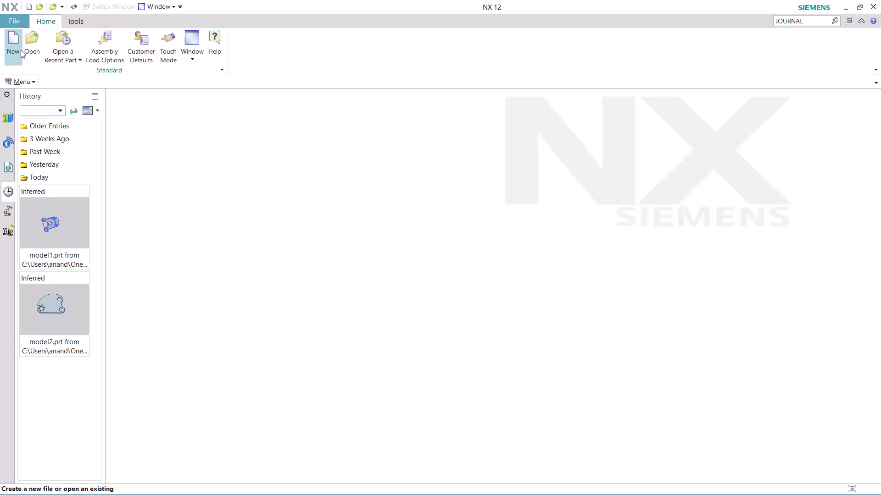
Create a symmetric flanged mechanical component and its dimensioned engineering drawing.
Create a new millimetre part, model3.prt, from the Model template.
click(17, 44)
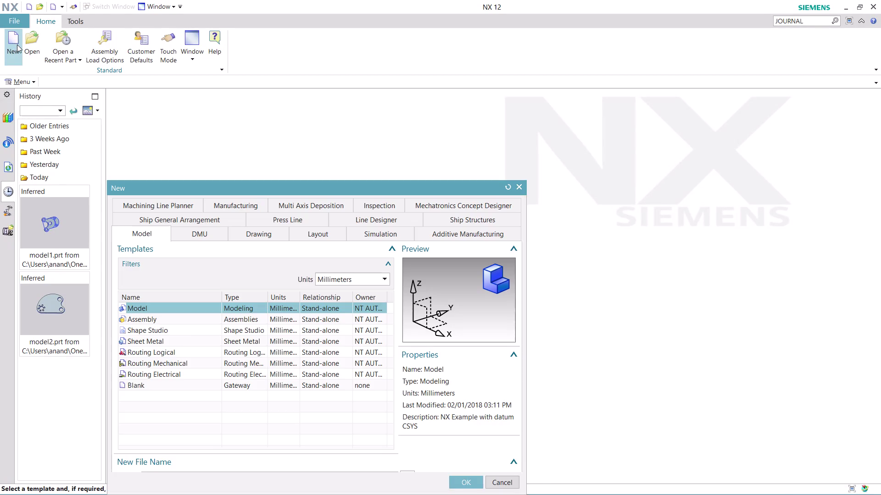
click(471, 482)
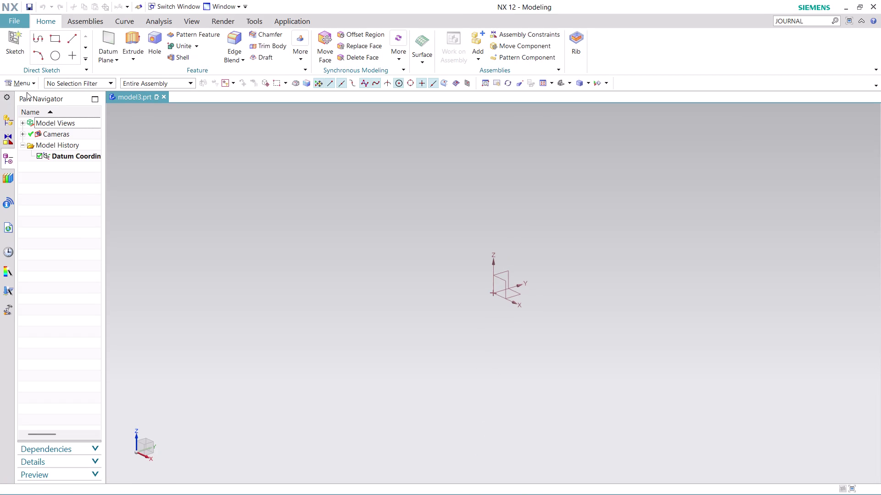
click(26, 79)
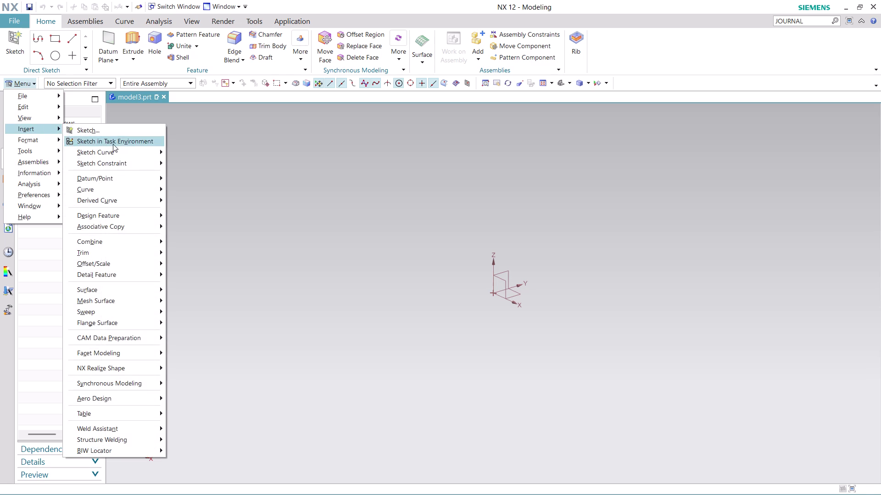
Create sketch SKETCH_000 on the datum XY plane with the default direction and origin.
click(113, 145)
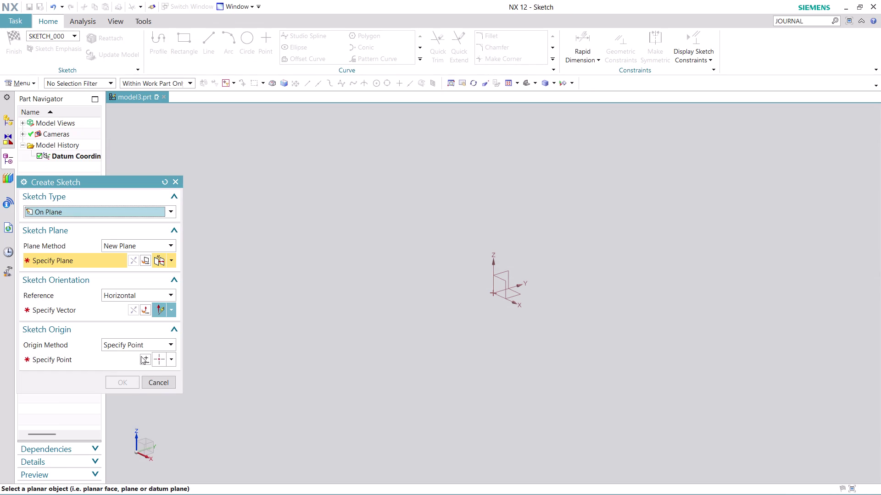
click(511, 295)
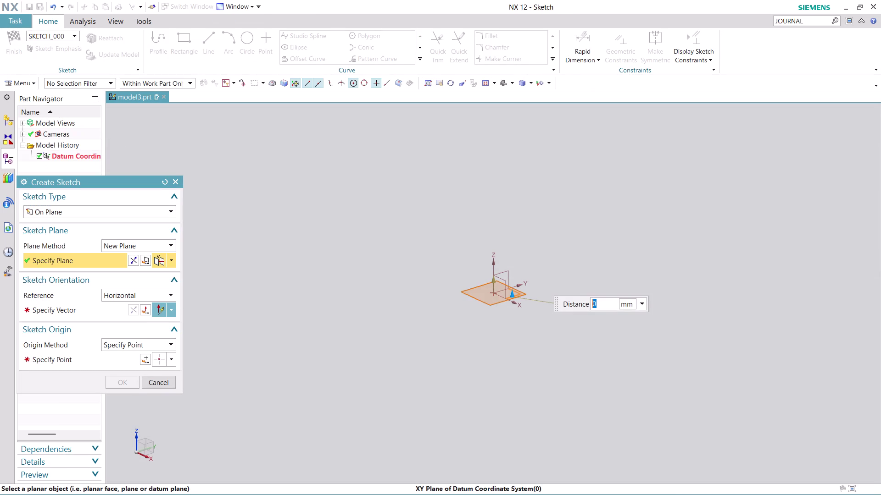
click(102, 309)
click(515, 287)
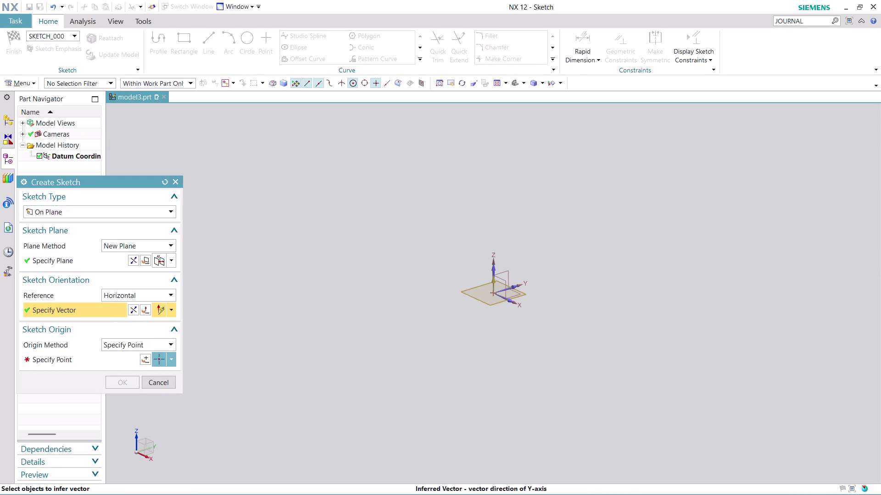
click(147, 359)
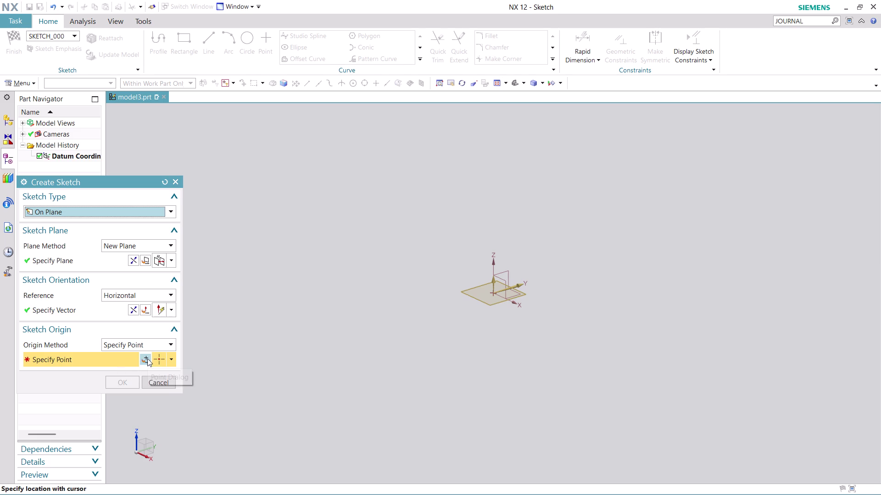
click(135, 373)
click(126, 379)
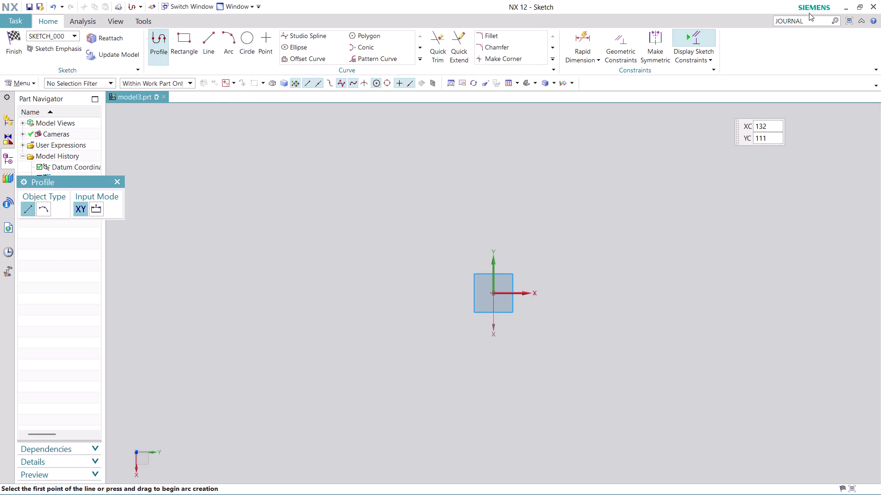
Find Record Journal via the JOURNAL command search and record to a file named MODEL 3.
drag(809, 21, 809, 25)
key(Return)
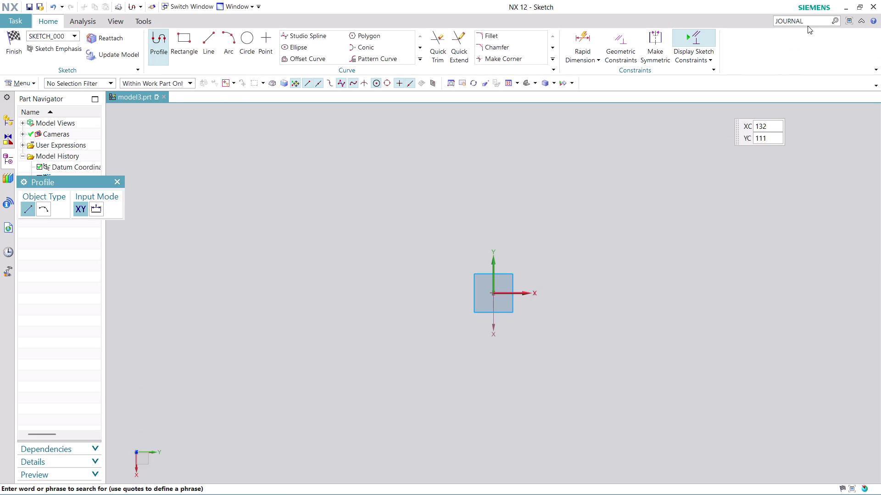
scroll(down, 3)
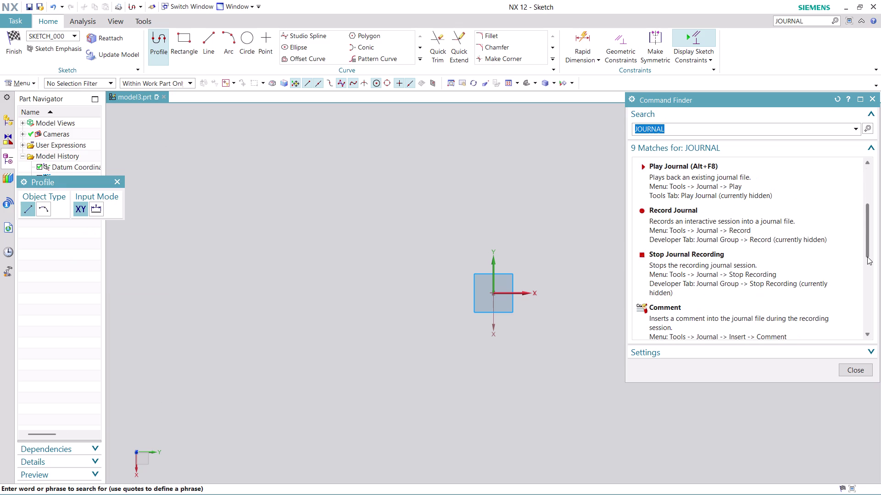
click(735, 228)
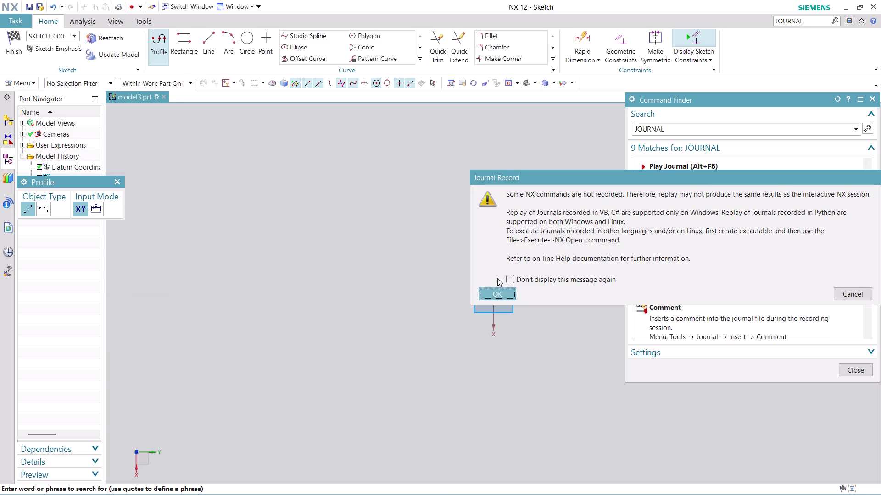
click(496, 293)
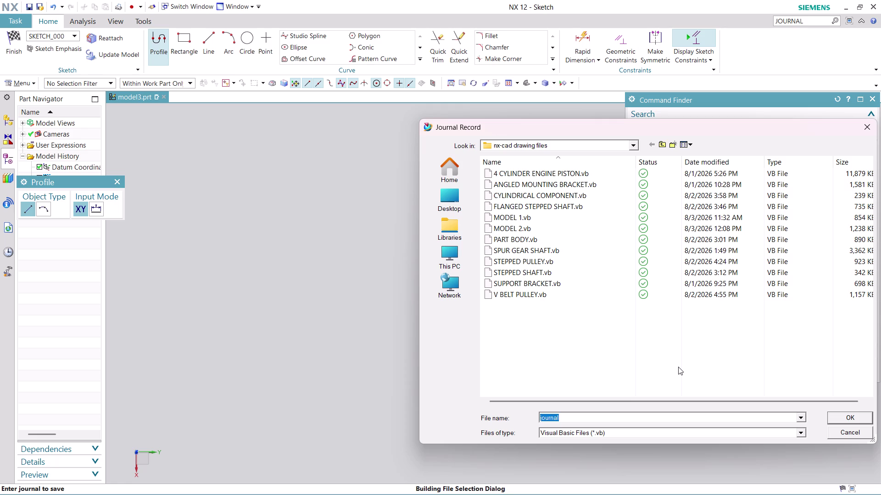
text(MOD)
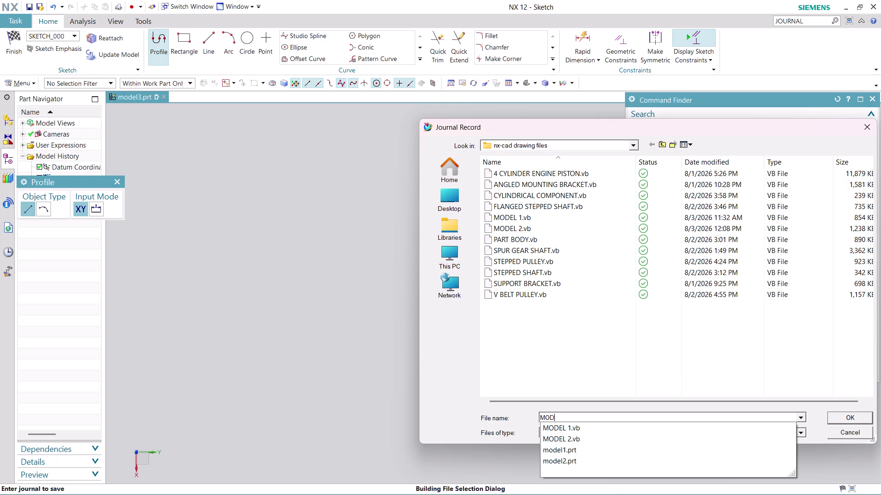
text(EL)
key(space)
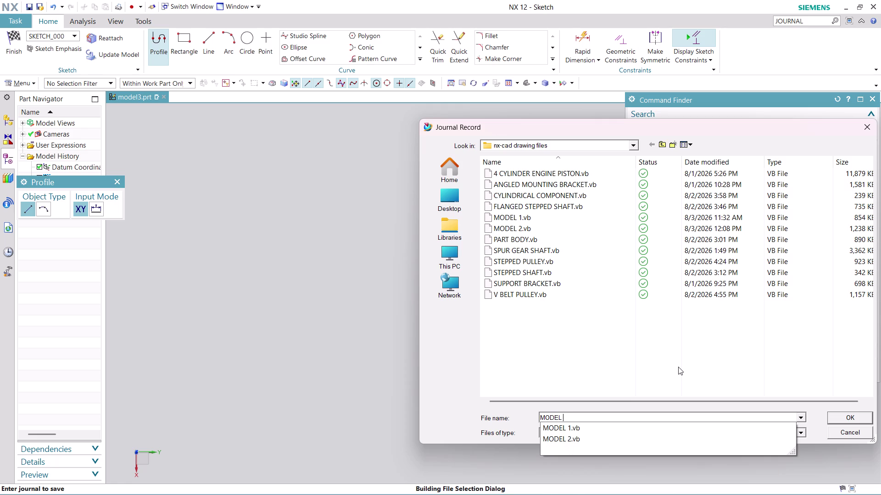
key(3)
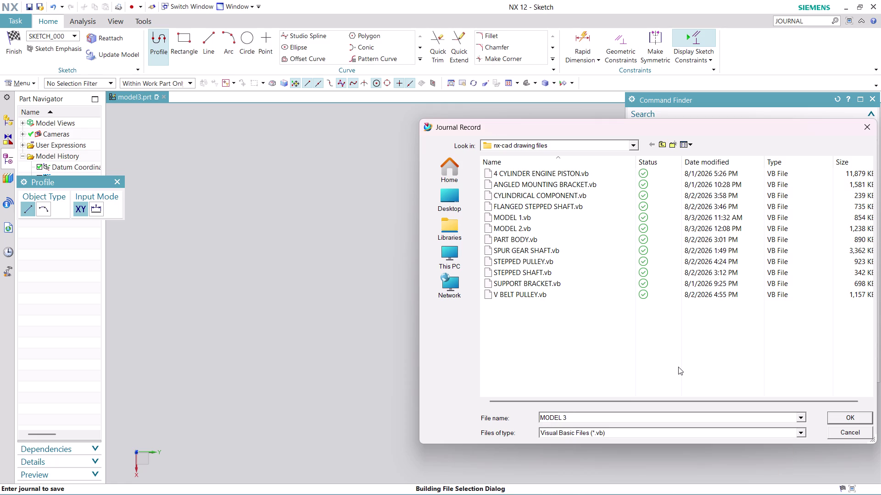
click(860, 420)
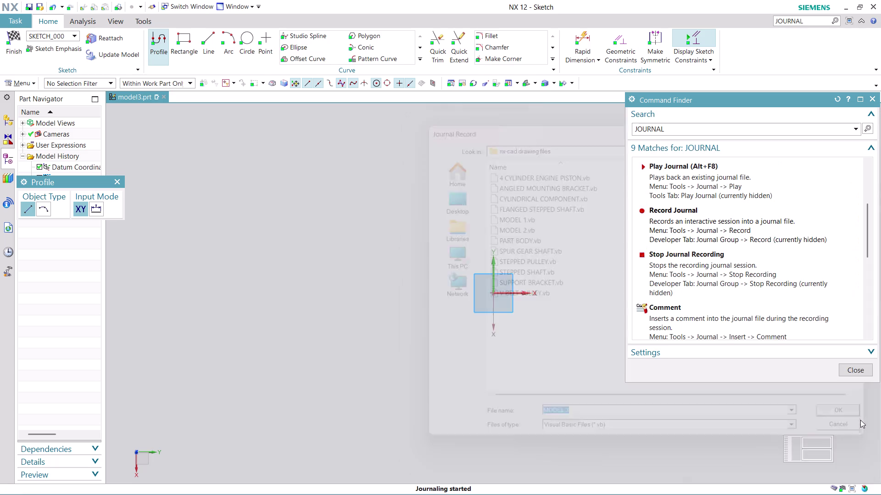
click(859, 369)
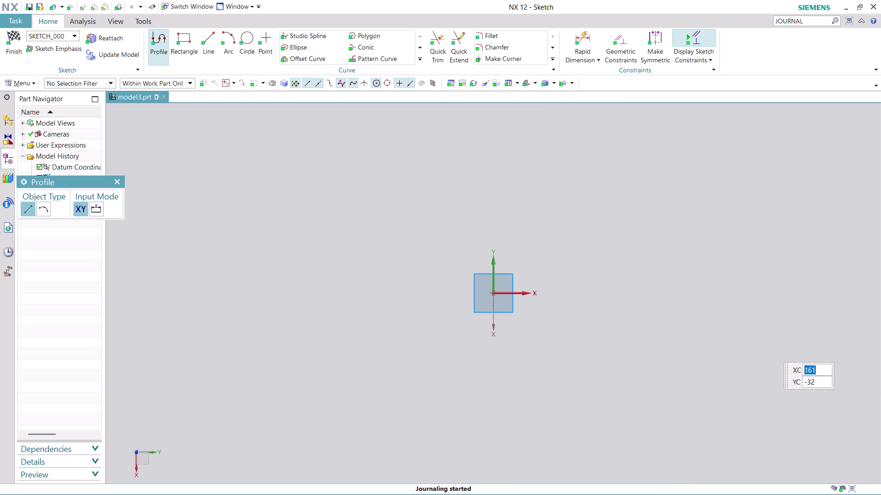
Activate the sketch Circle command, acknowledging the journal recording warning.
click(248, 41)
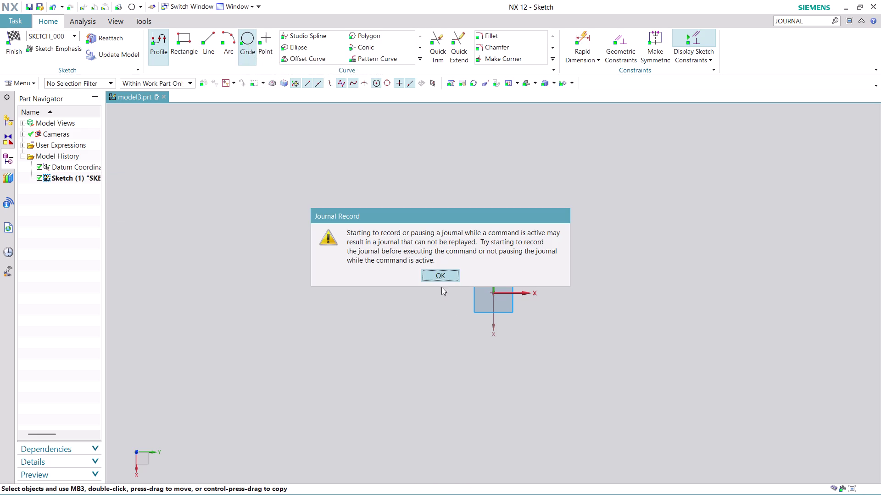
click(439, 273)
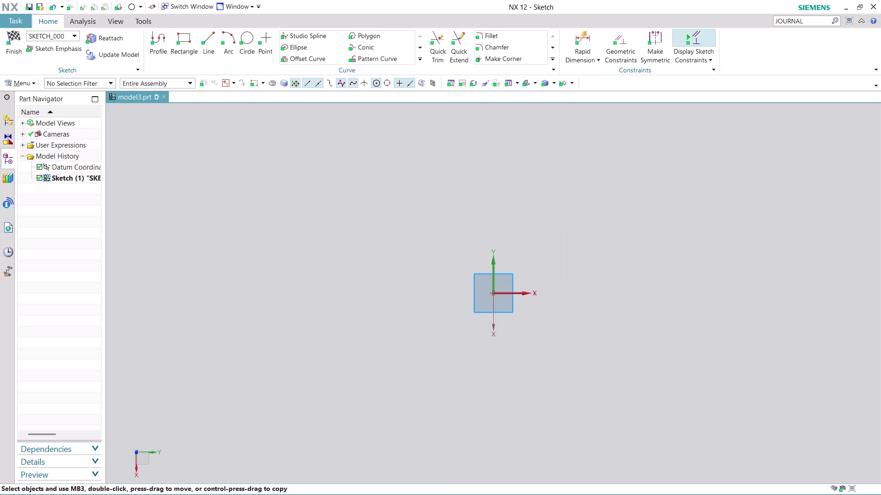
click(494, 294)
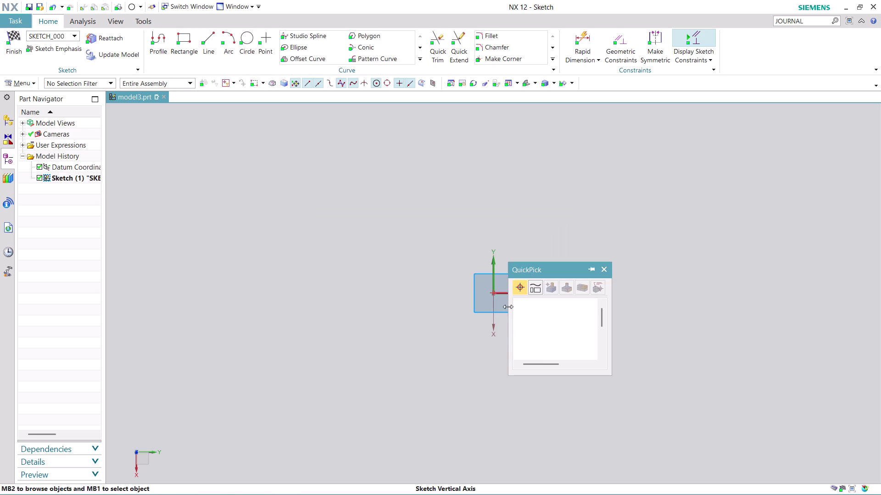
click(561, 304)
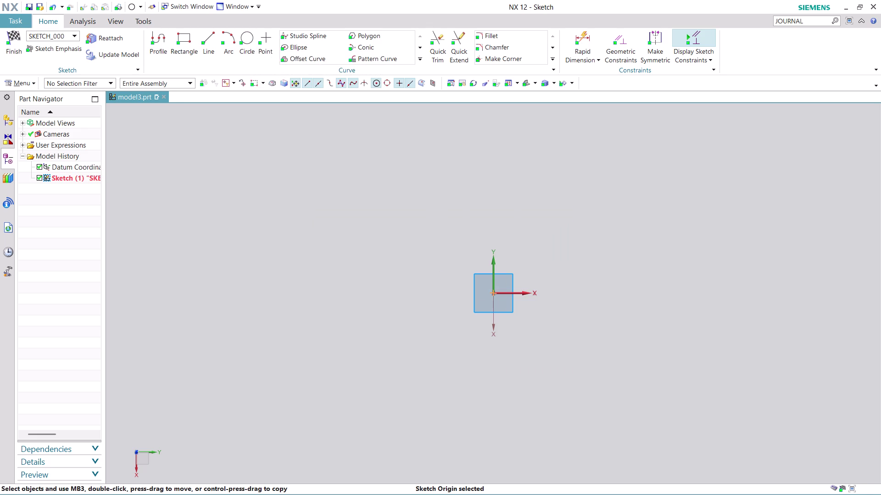
click(245, 37)
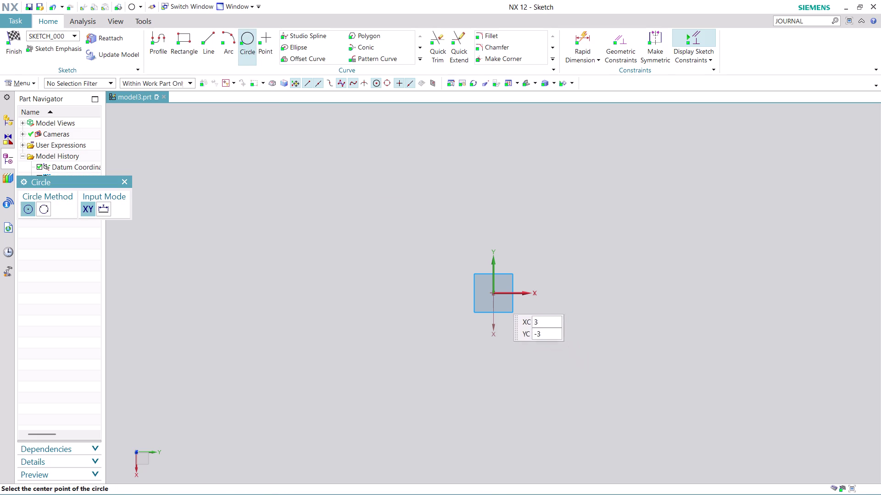
Draw a circle of diameter 26 centred on the sketch origin.
click(494, 293)
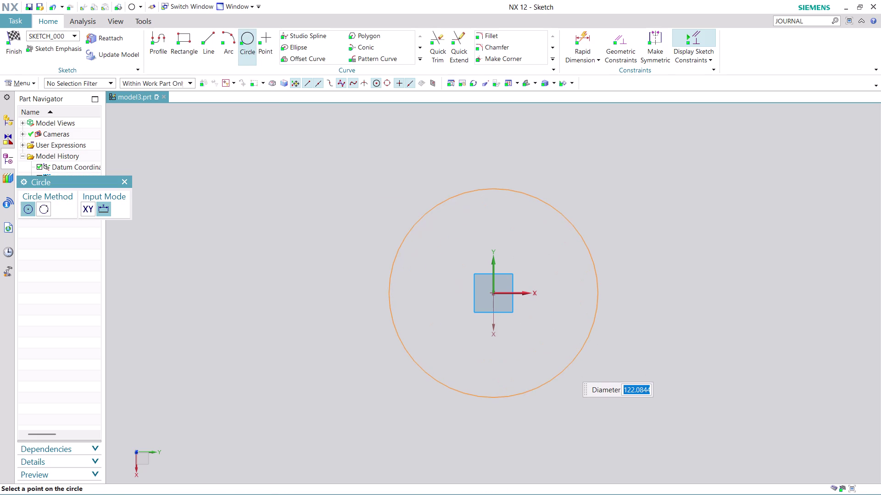
text(26)
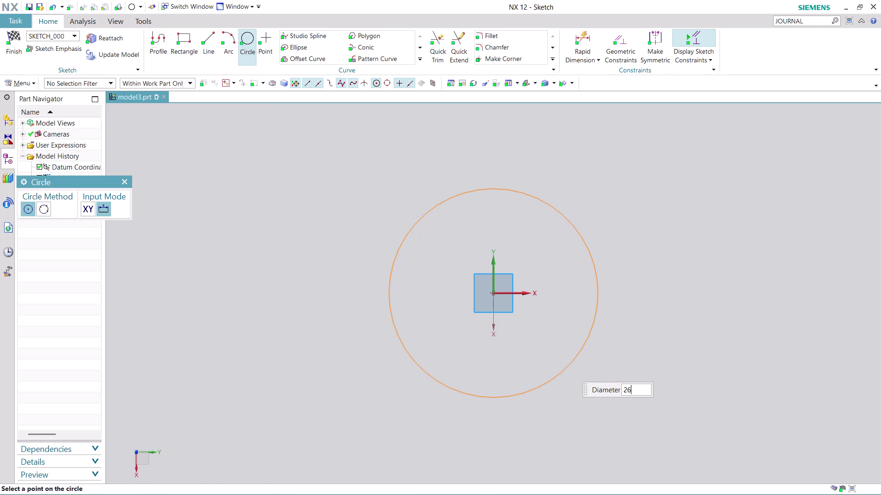
key(Return)
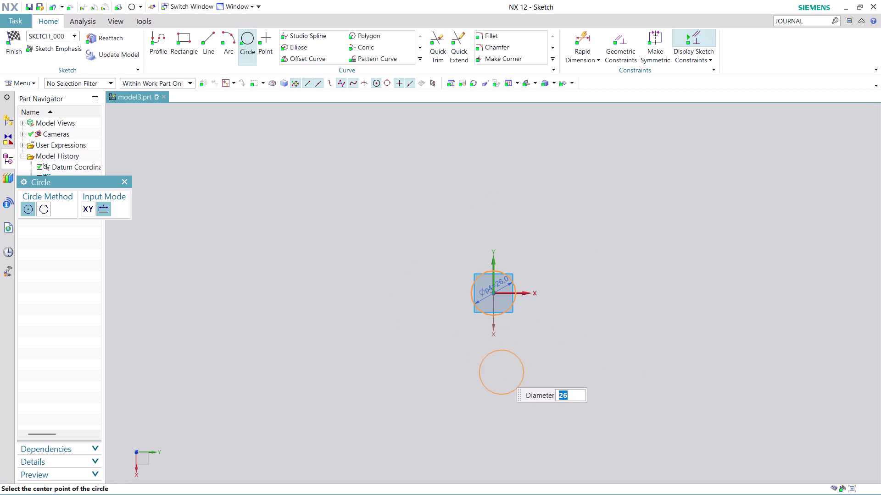
scroll(up, 3)
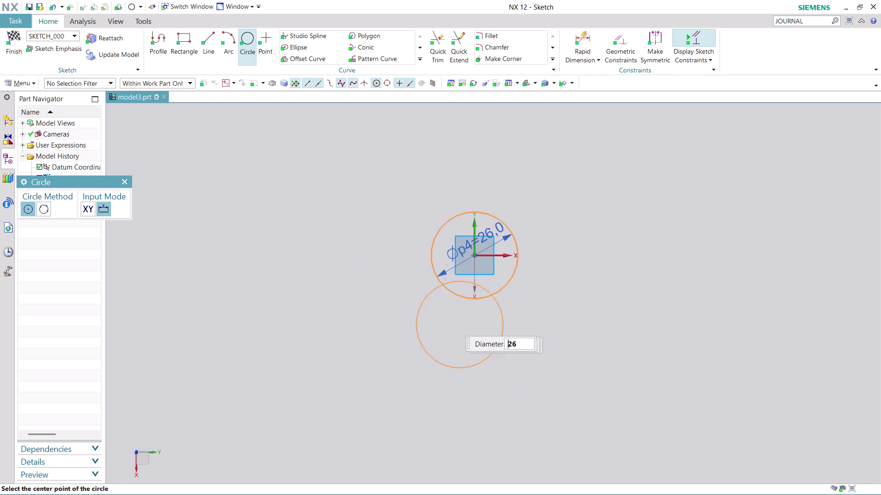
scroll(up, 3)
scroll(down, 3)
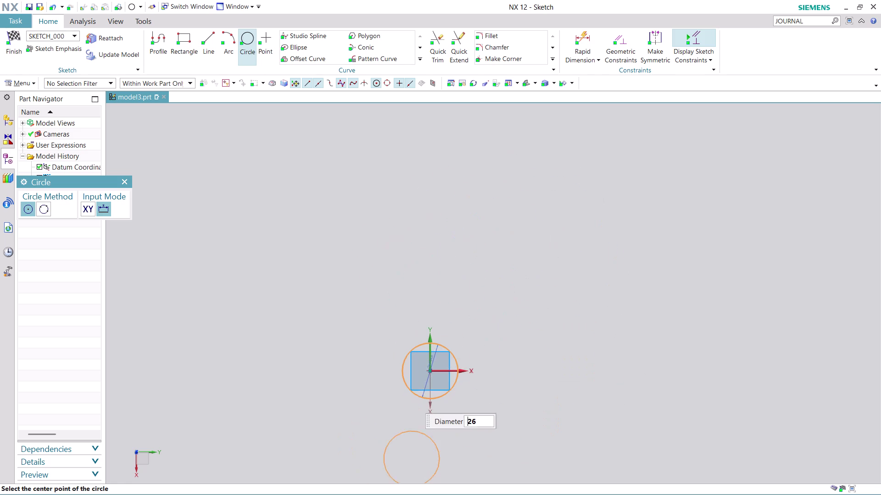
scroll(up, 3)
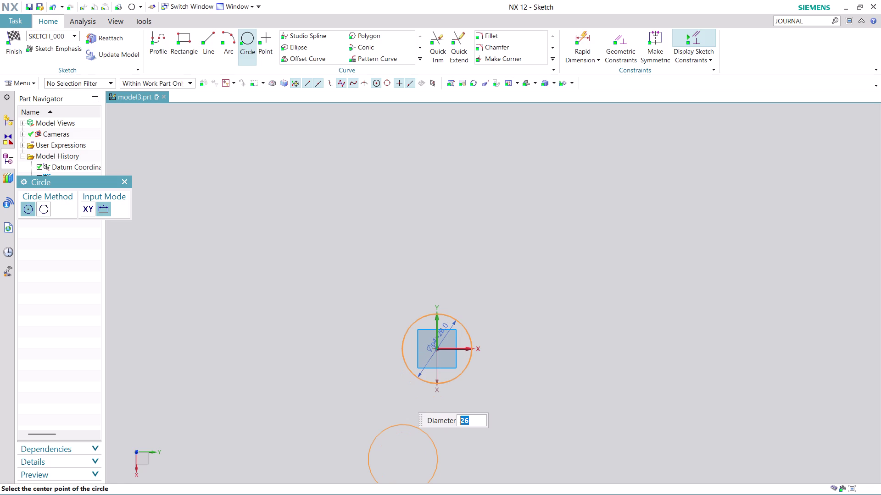
Clear the leftover preview, recentre the view, and start the second circle at the origin.
key(Escape)
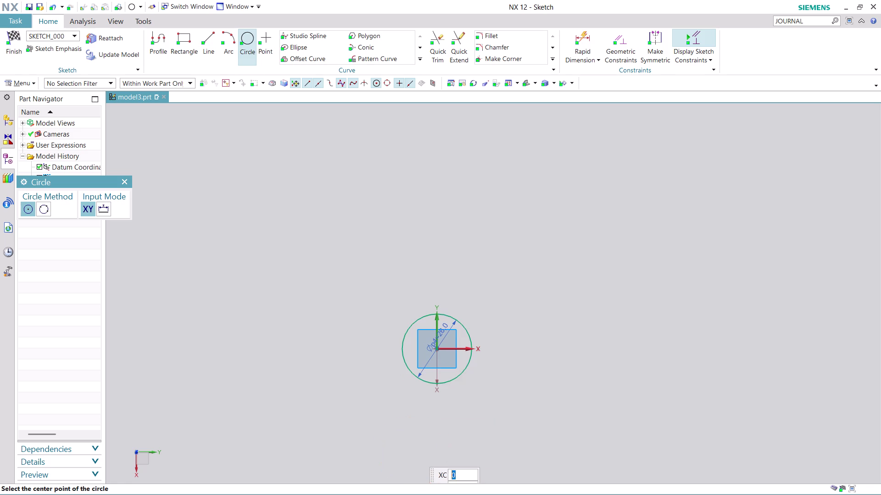
middle_drag(538, 428, 564, 278)
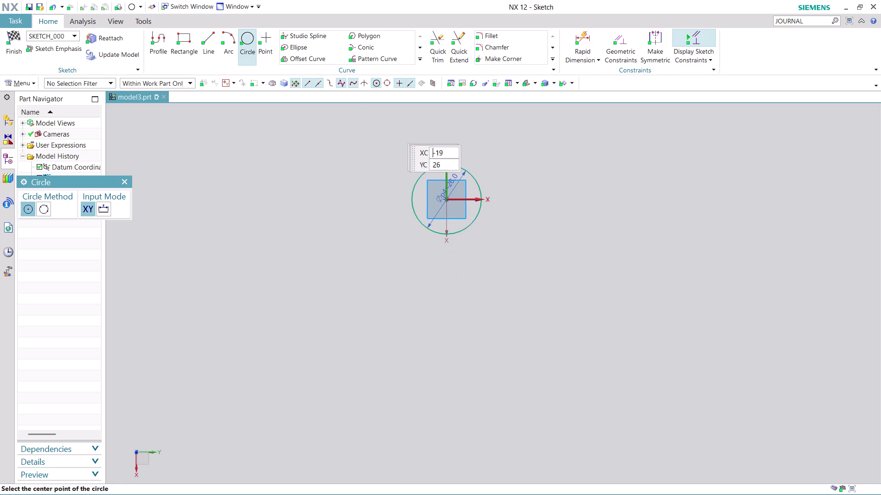
scroll(up, 3)
scroll(up, 3)
scroll(up, 3)
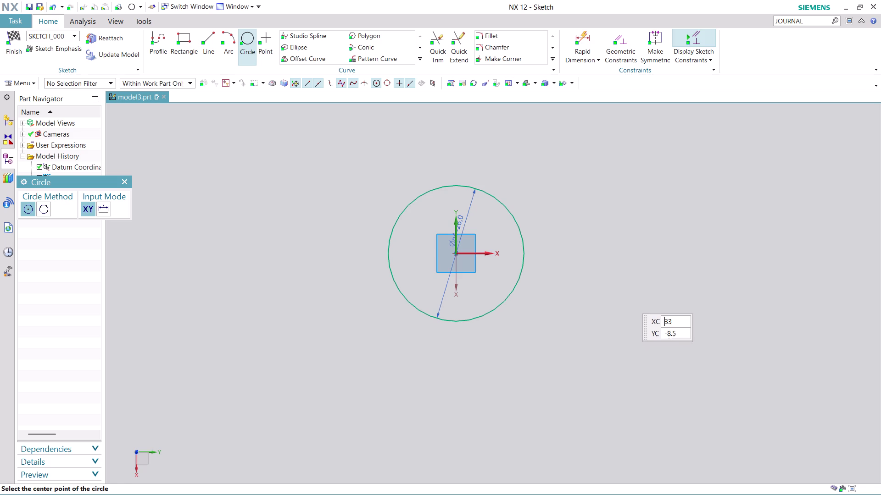
click(456, 253)
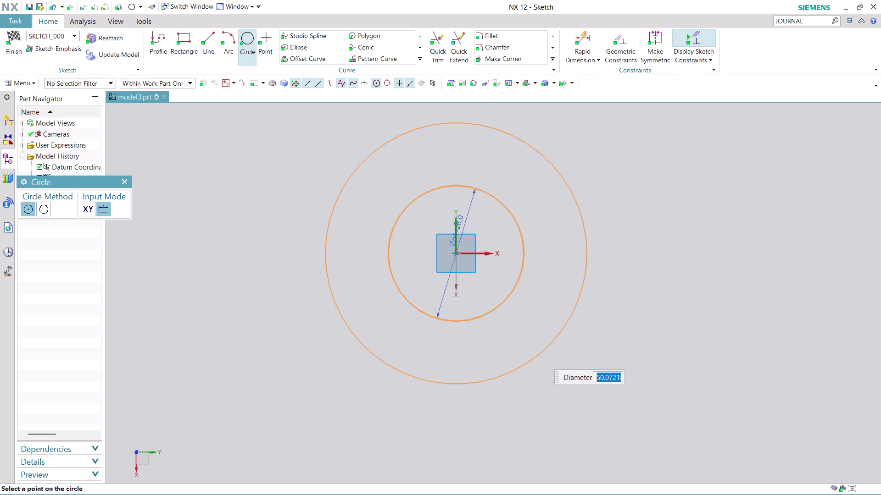
Set the second concentric circle's diameter to 90 and clear the leftover preview.
text(90)
key(Return)
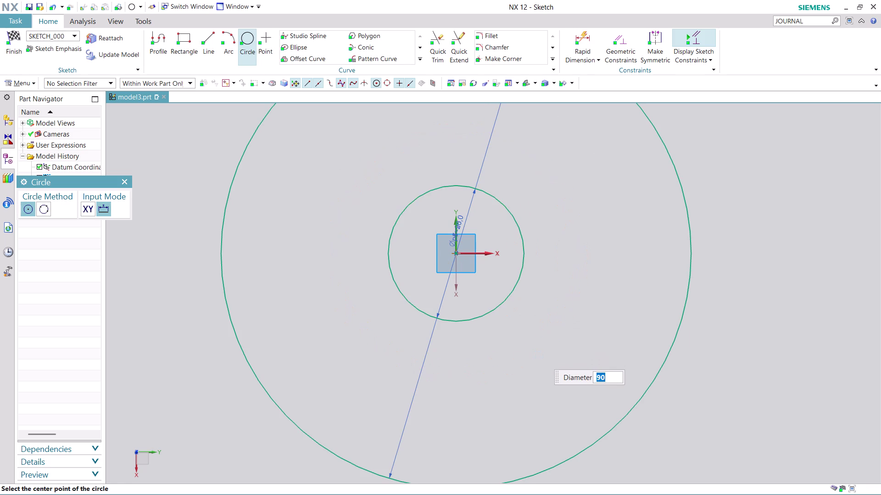
scroll(down, 3)
scroll(down, 3)
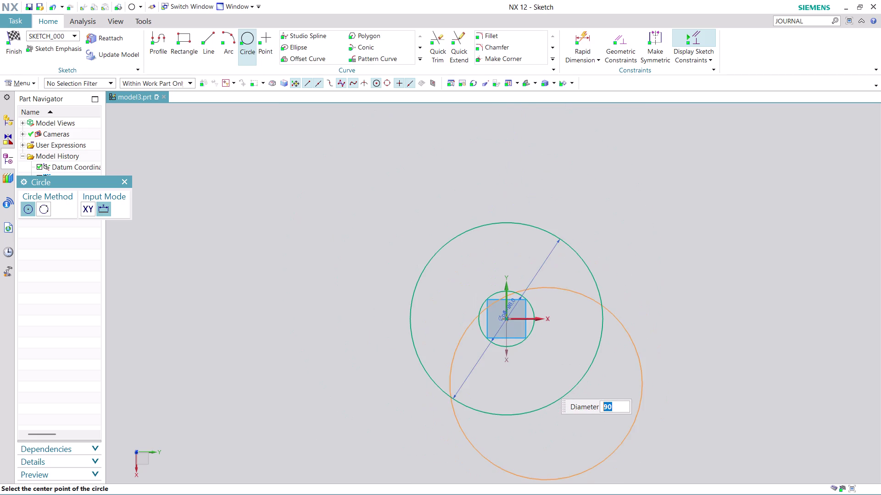
scroll(down, 3)
scroll(up, 3)
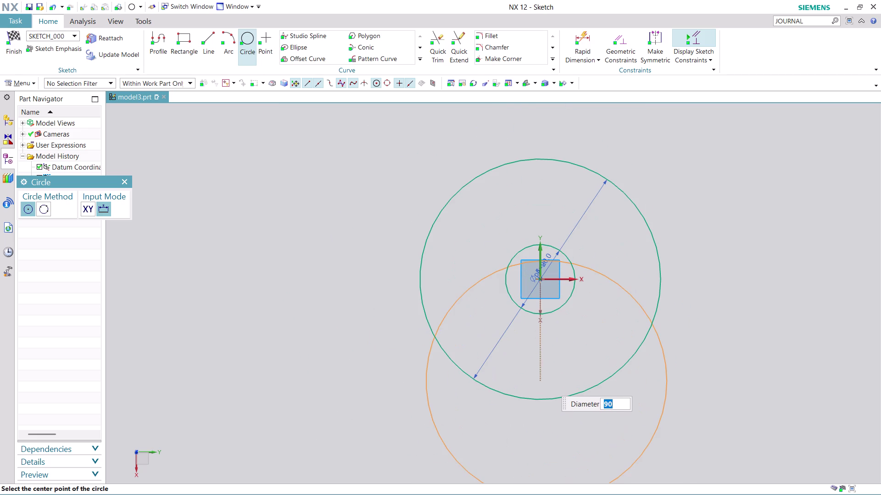
key(Escape)
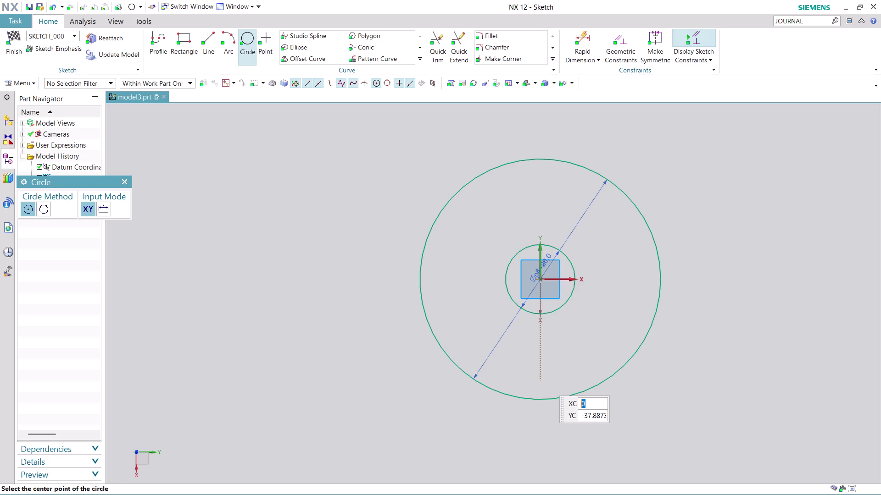
middle_drag(571, 341, 561, 326)
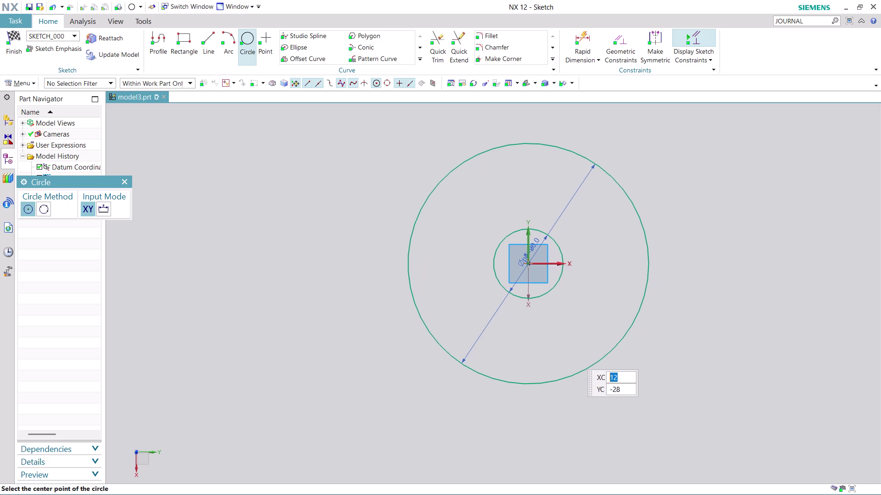
Recentre the view and start a third origin-centred circle with diameter 100.
middle_drag(561, 326, 511, 285)
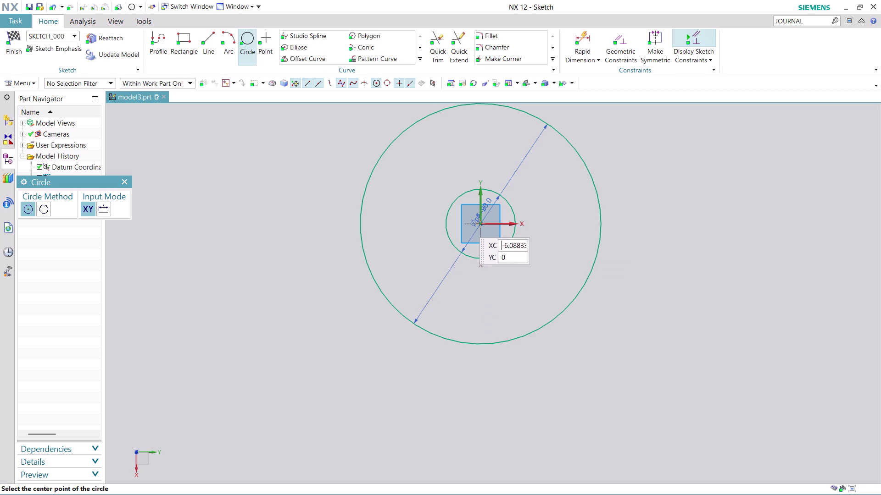
click(480, 224)
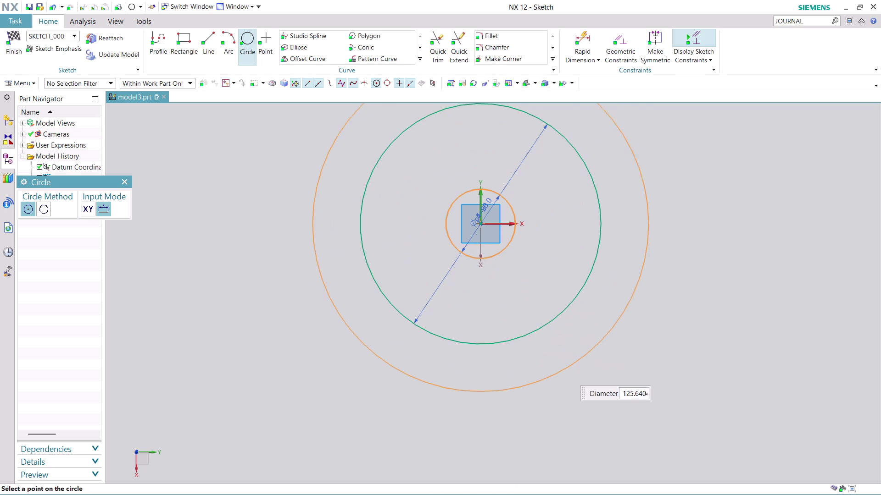
text(100)
key(Return)
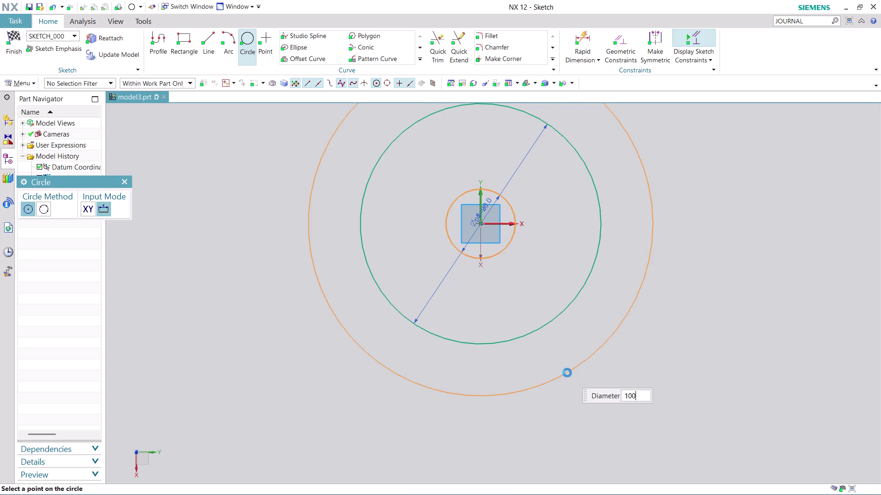